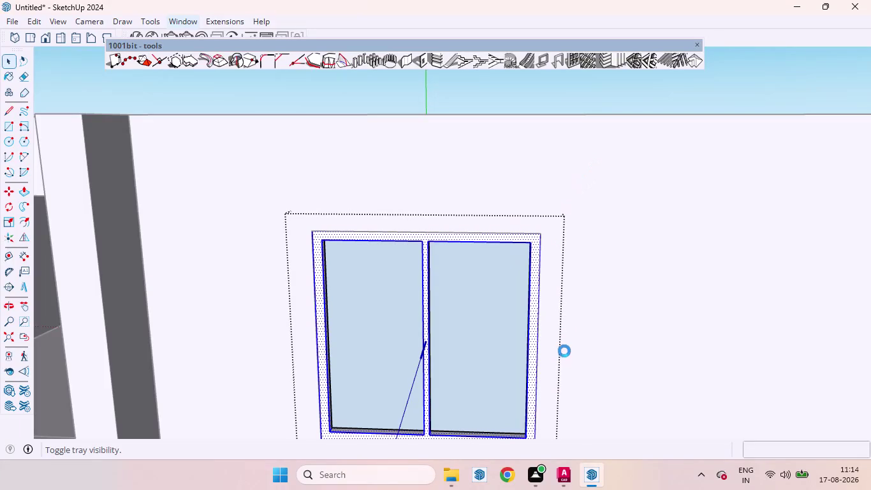
scroll(up, 3)
scroll(up, 3)
scroll(down, 3)
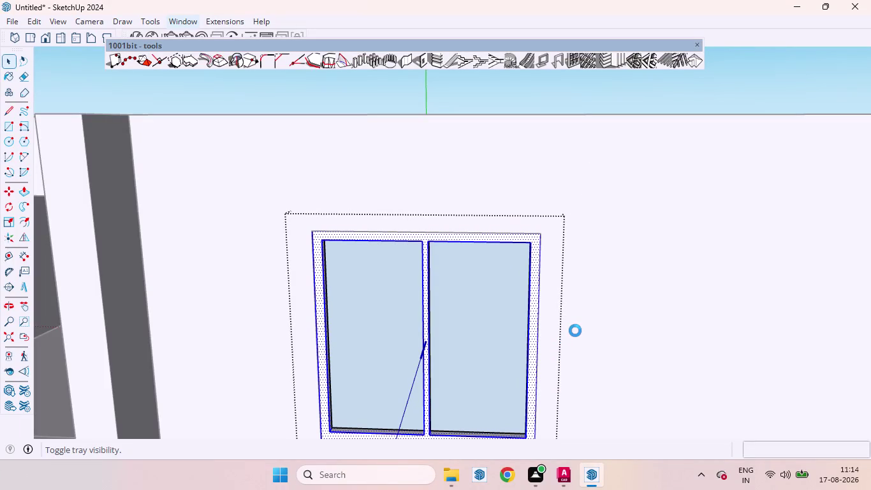